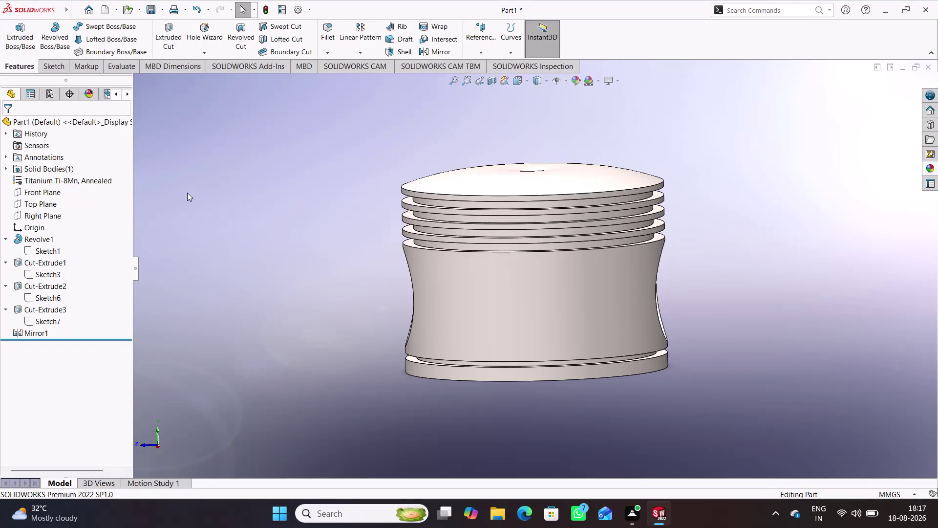
On the Front Plane, sketch a circle about 22.7 mm in radius, centred on the pin hole.
click(60, 194)
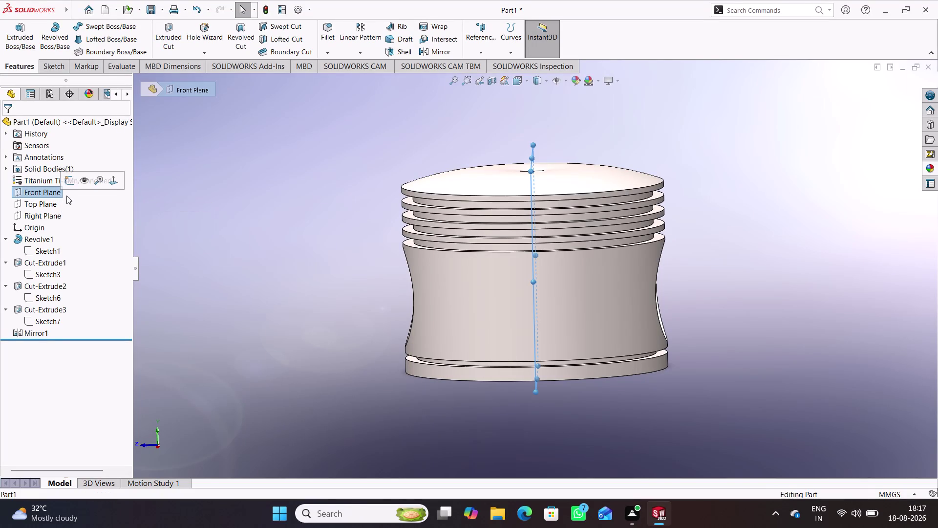
click(71, 180)
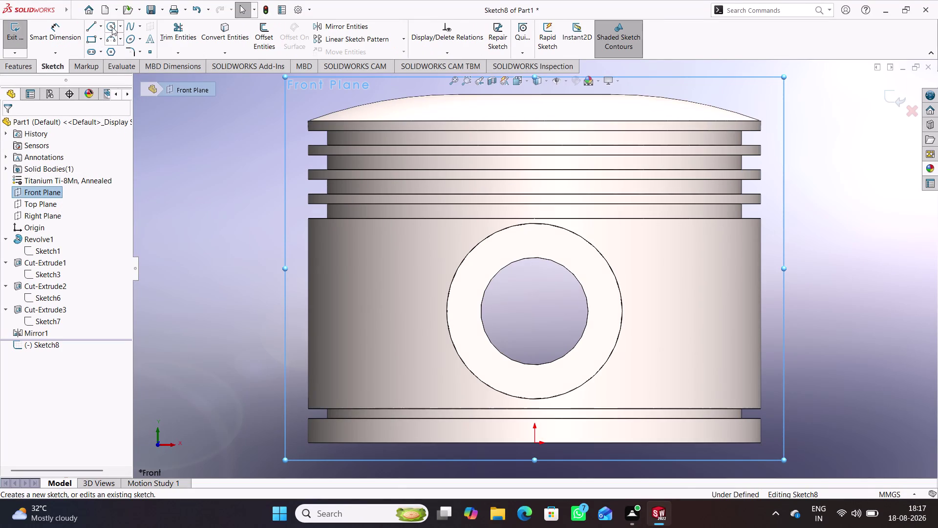
click(112, 27)
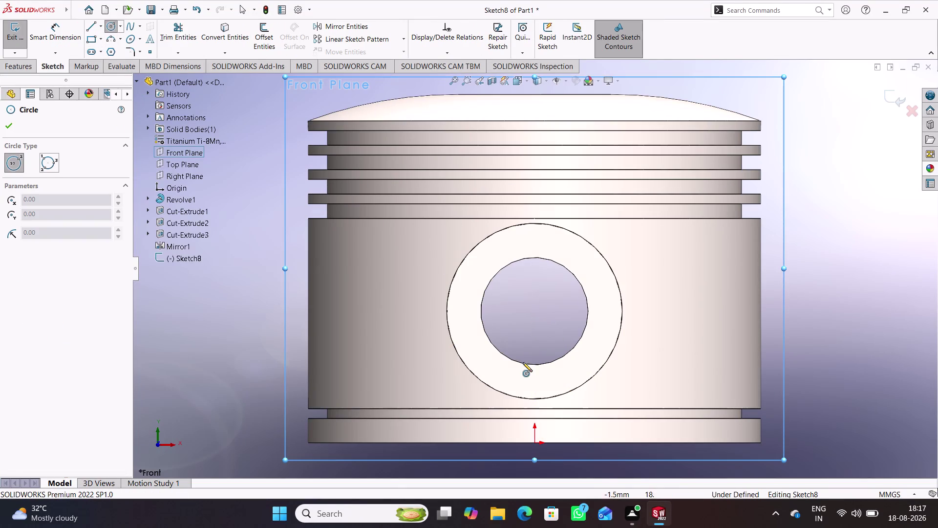
click(534, 309)
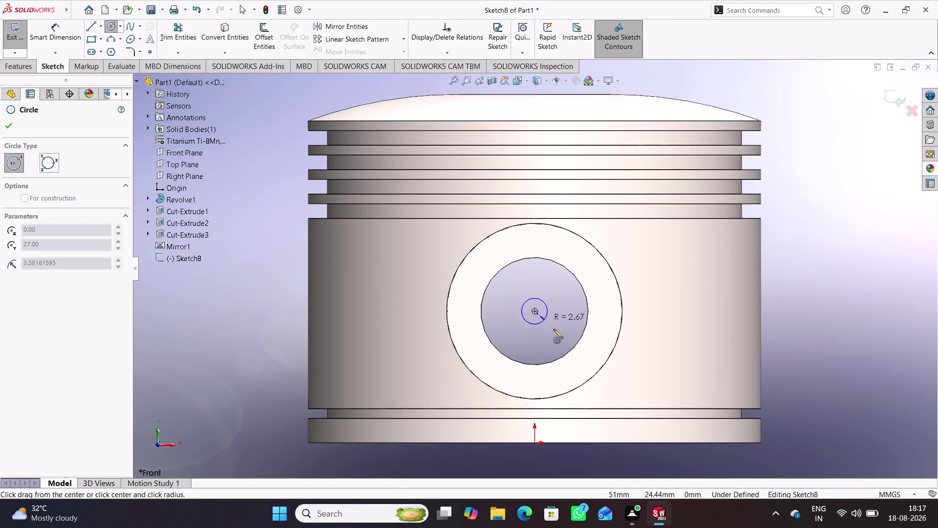
click(596, 403)
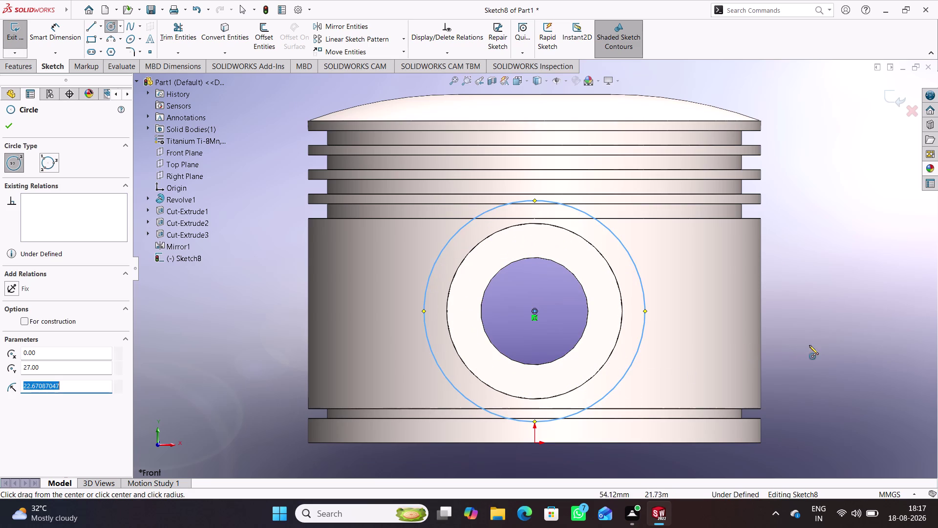
click(813, 349)
right_drag(810, 377, 819, 281)
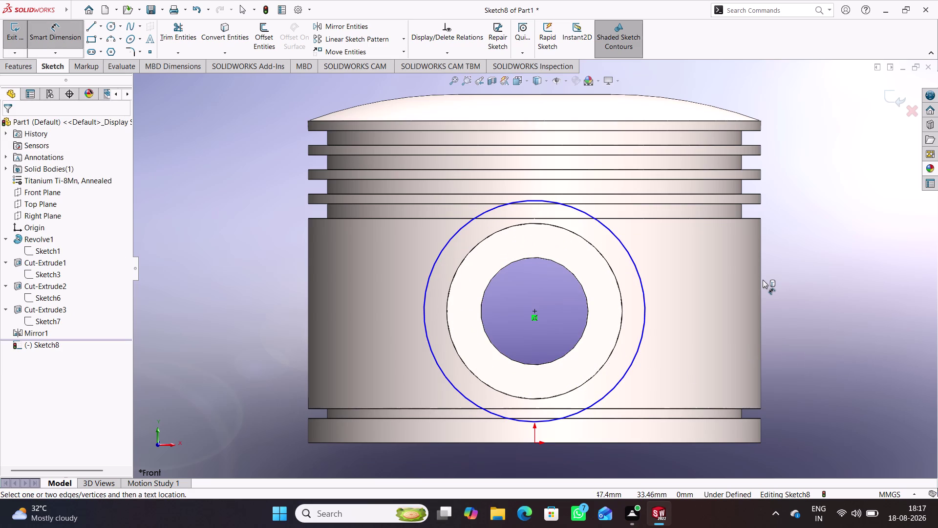